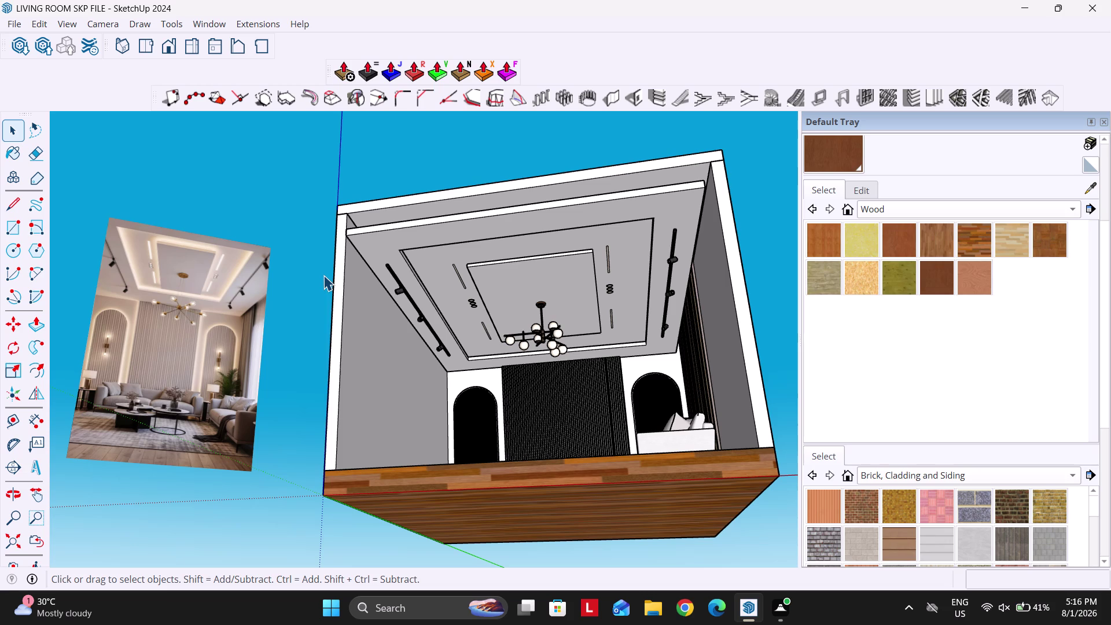
drag(310, 190, 413, 408)
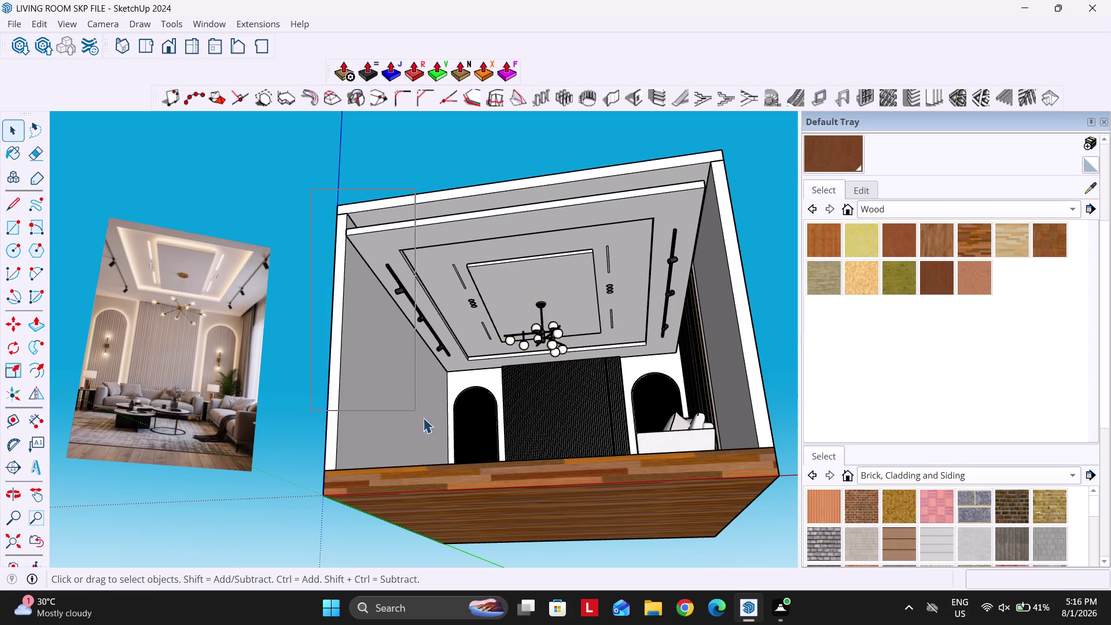
drag(412, 408, 512, 442)
triple_click(233, 152)
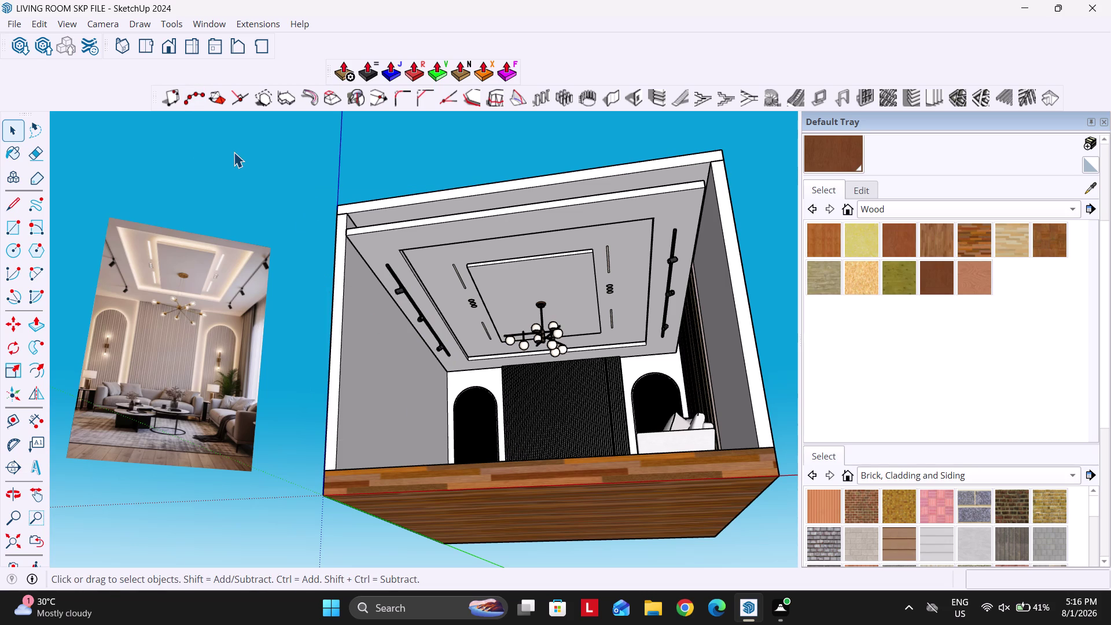
triple_click(234, 151)
click(233, 152)
drag(269, 182, 453, 396)
double_click(349, 180)
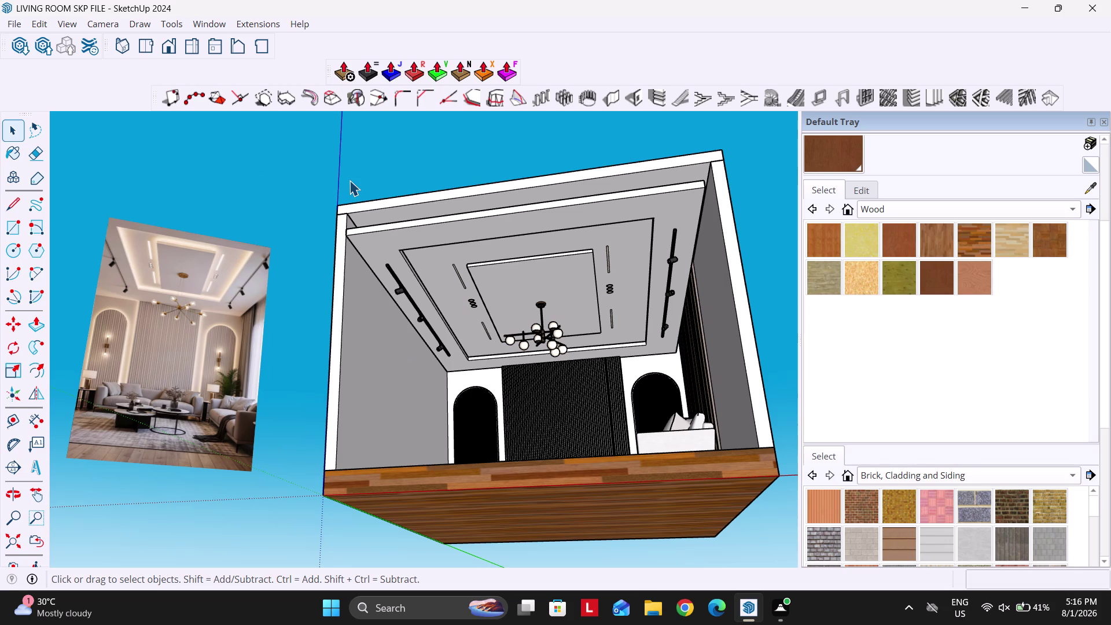